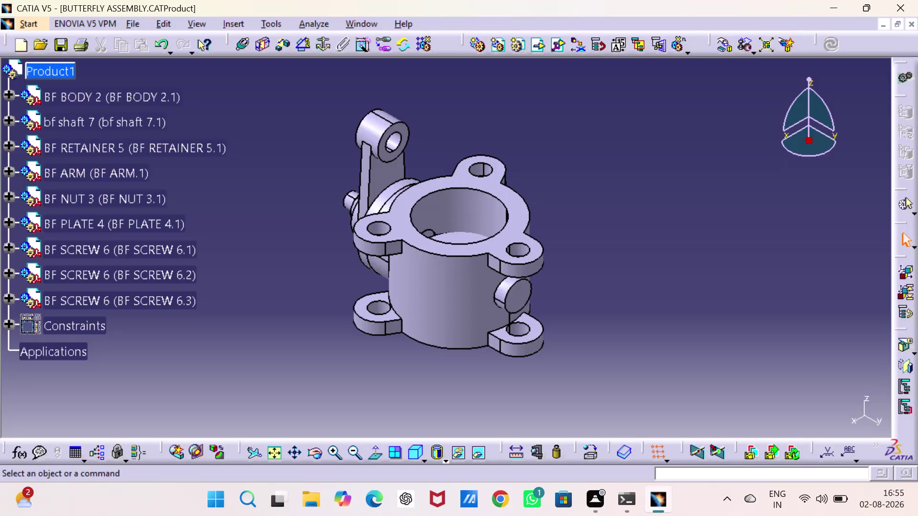
click(515, 283)
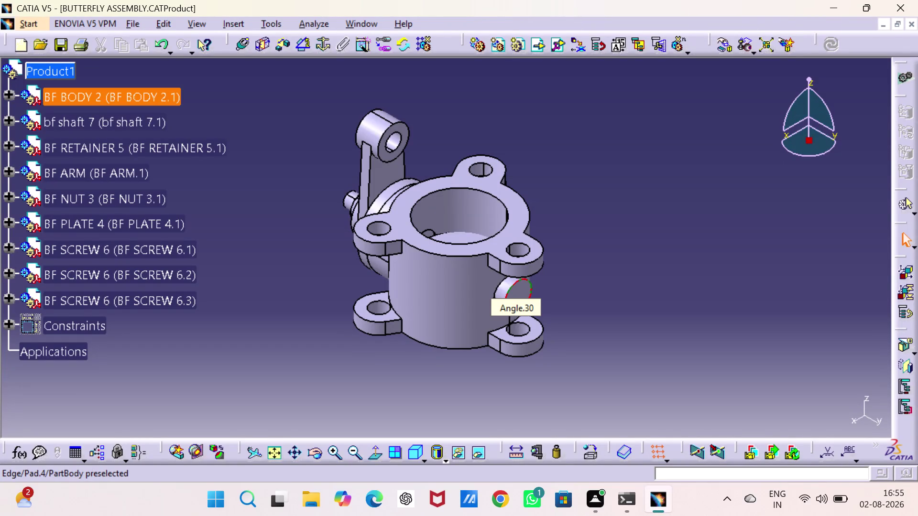